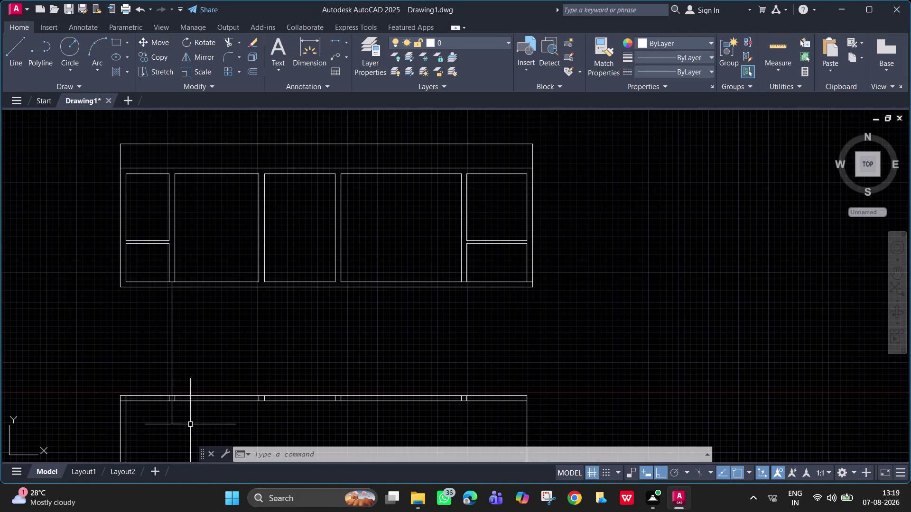
Trim the excess pieces of the vertical connector line inside the lower counter.
text(tr)
key(space)
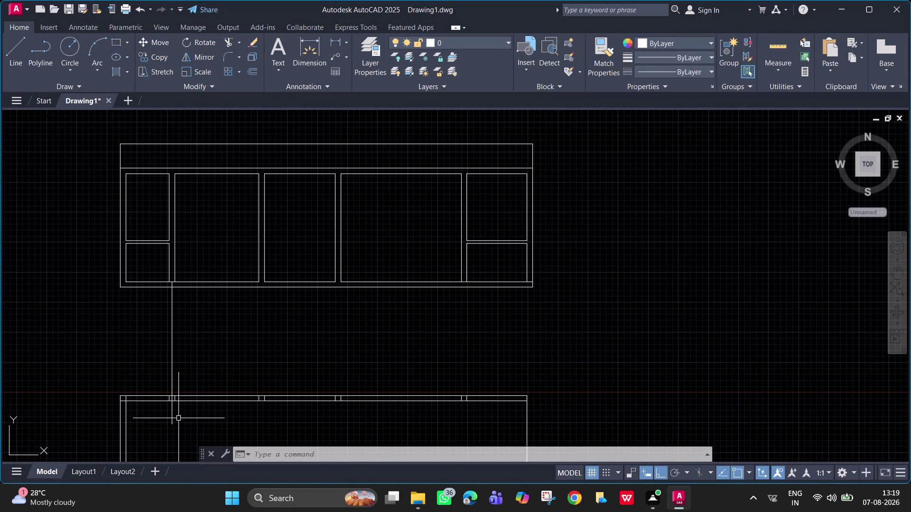
click(170, 419)
scroll(up, 3)
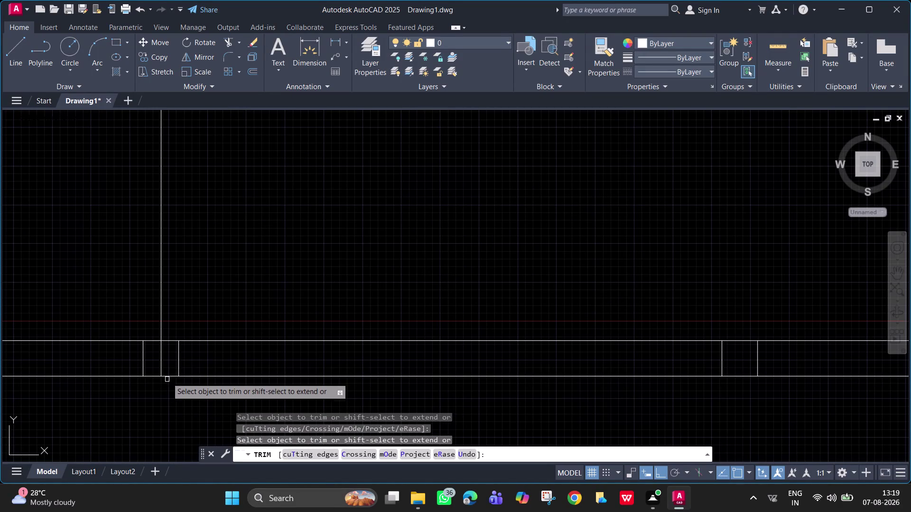
click(160, 359)
scroll(down, 3)
key(space)
scroll(down, 3)
middle_drag(240, 263, 218, 346)
key(space)
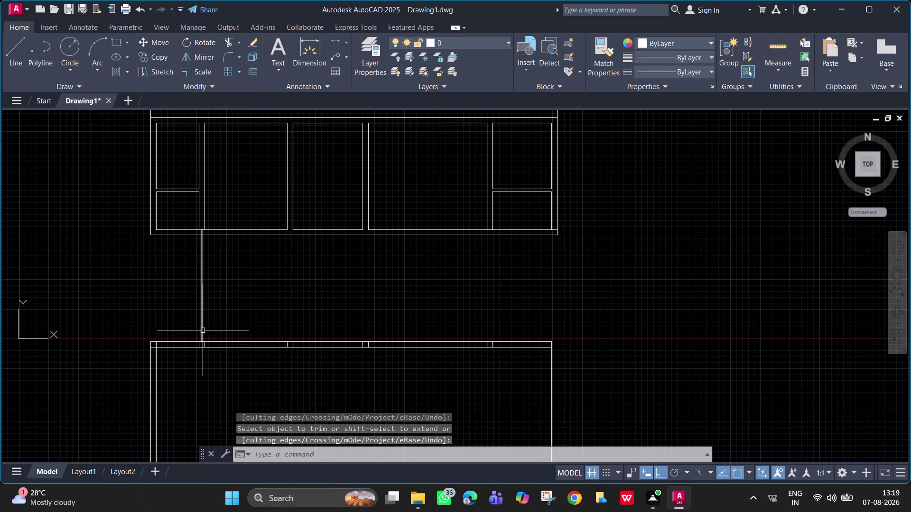
Start the Offset command after cancelling a stray entry.
text(o)
key(Escape)
key(o)
scroll(right, 3)
key(space)
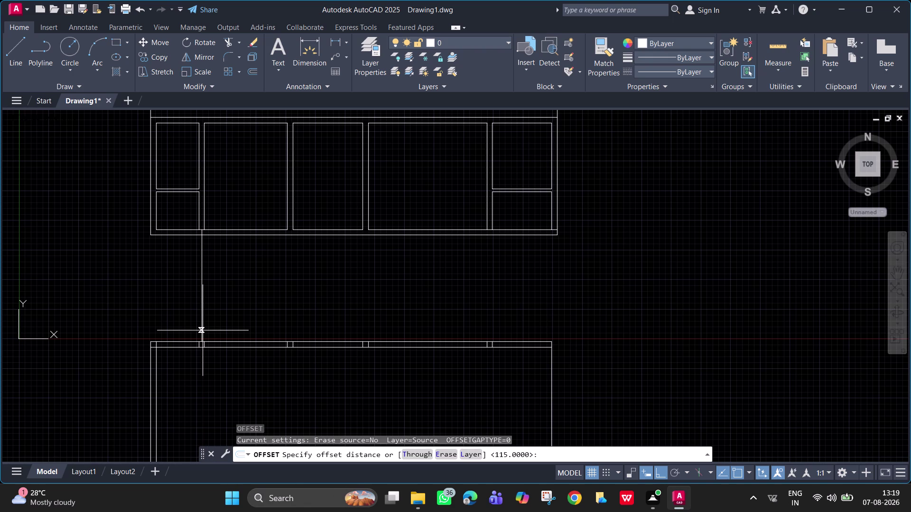
Pick an offset distance point below the upper cabinet, then cancel Offset entirely.
scroll(up, 3)
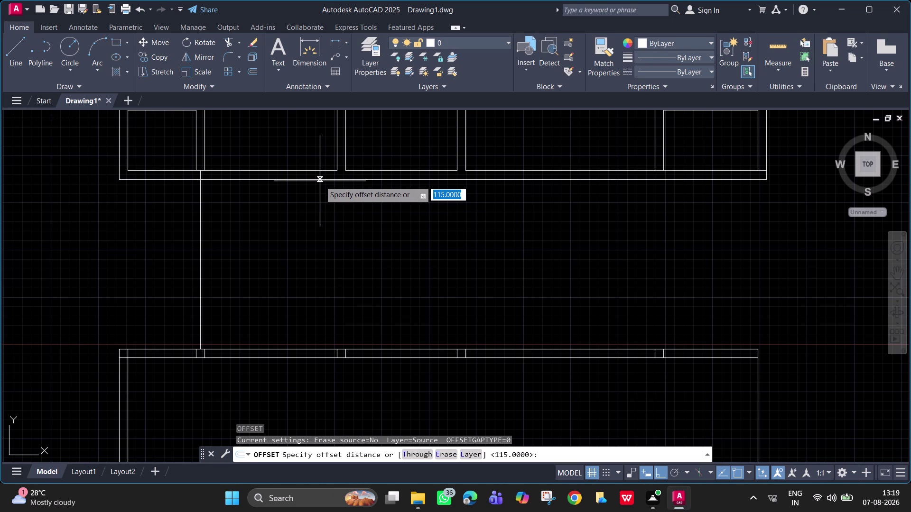
click(320, 181)
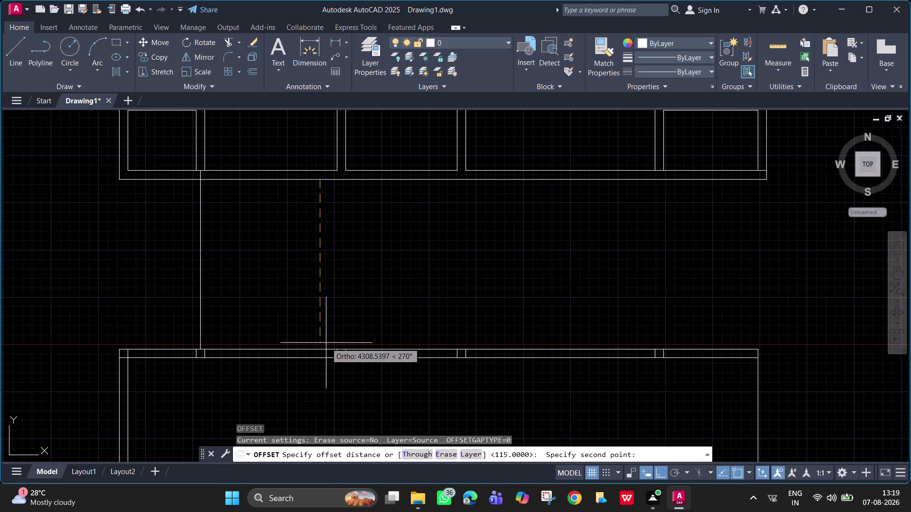
key(Escape)
key(Escape)
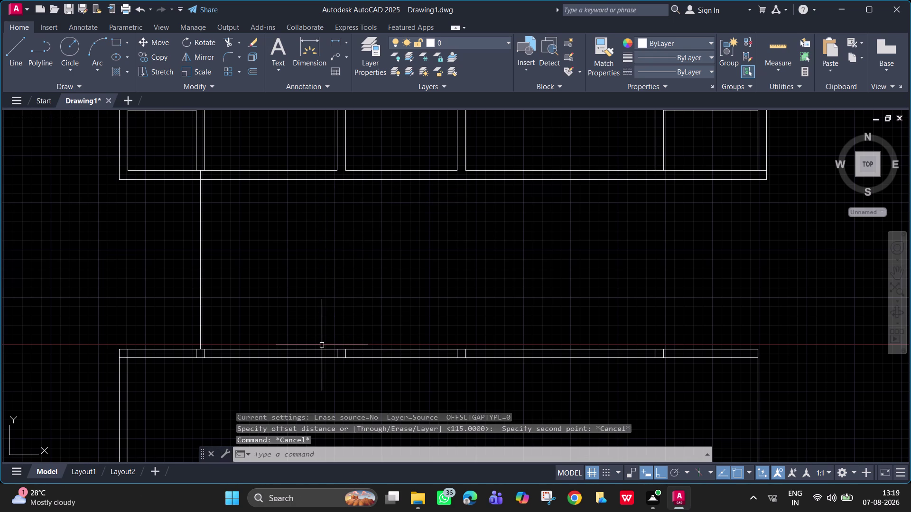
Draw two parallel vertical lines from the cabinet bottom edge to the counter top.
text(l)
key(space)
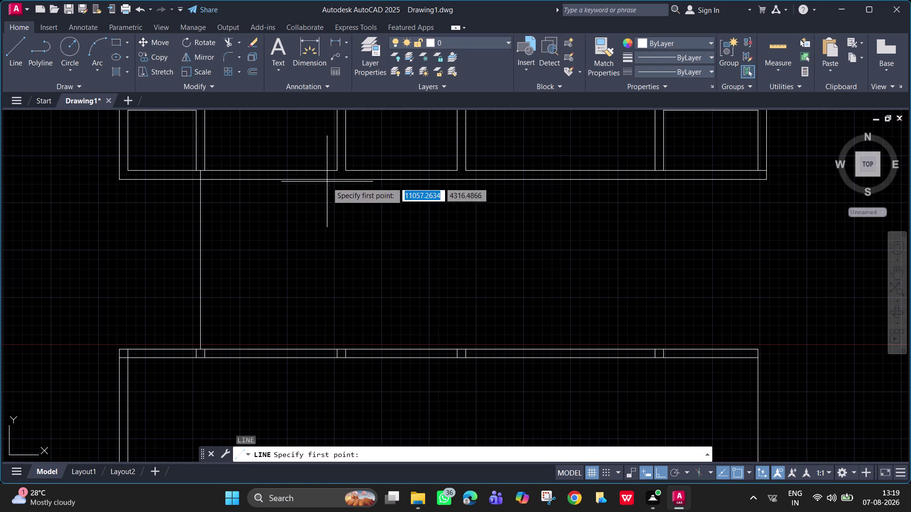
click(317, 179)
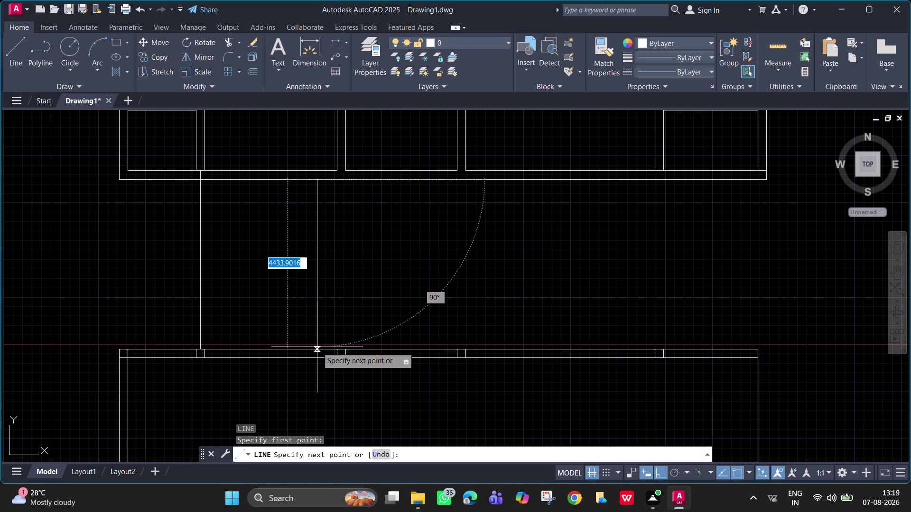
click(318, 352)
key(space)
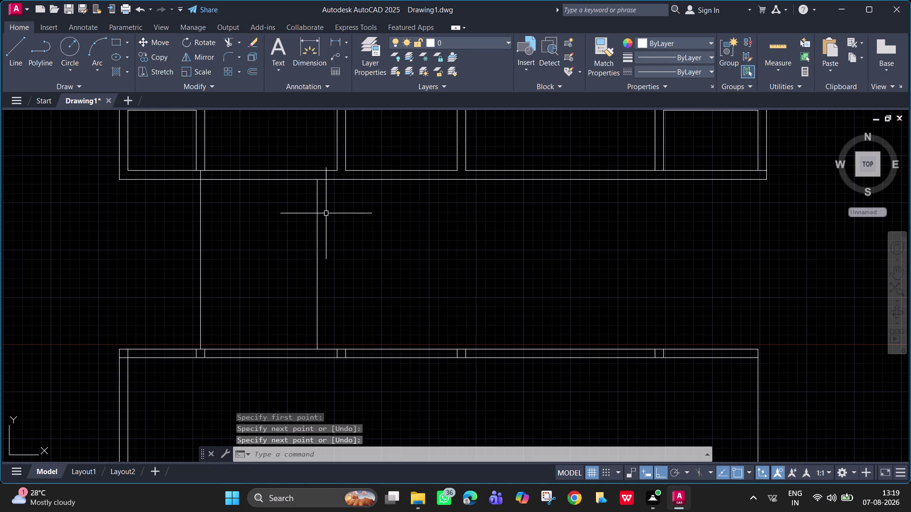
key(space)
click(332, 180)
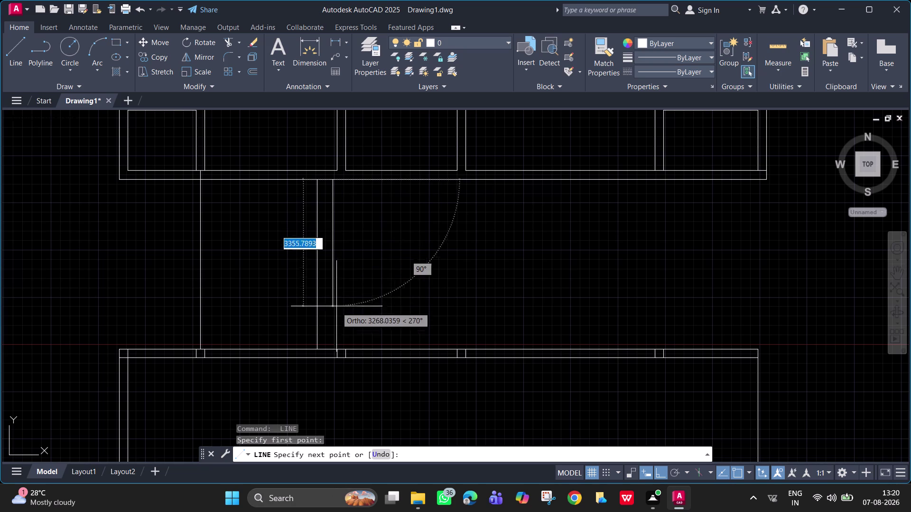
click(332, 348)
key(space)
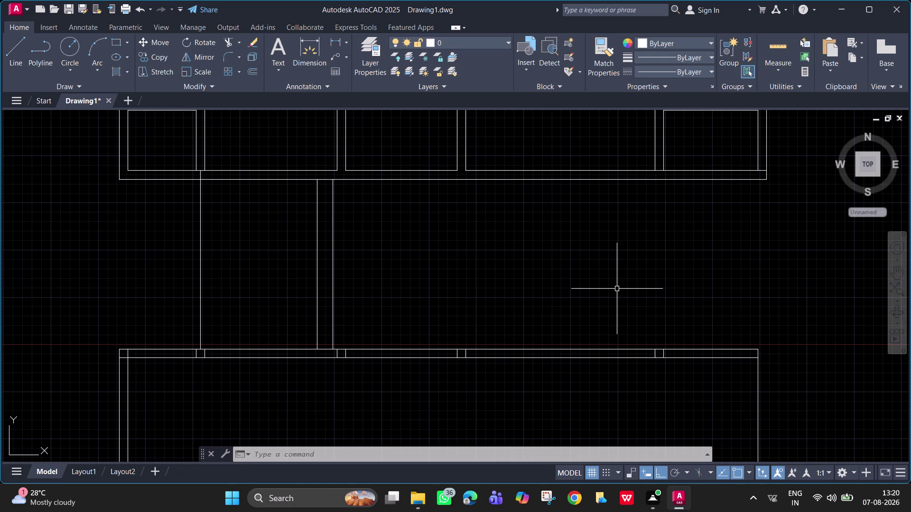